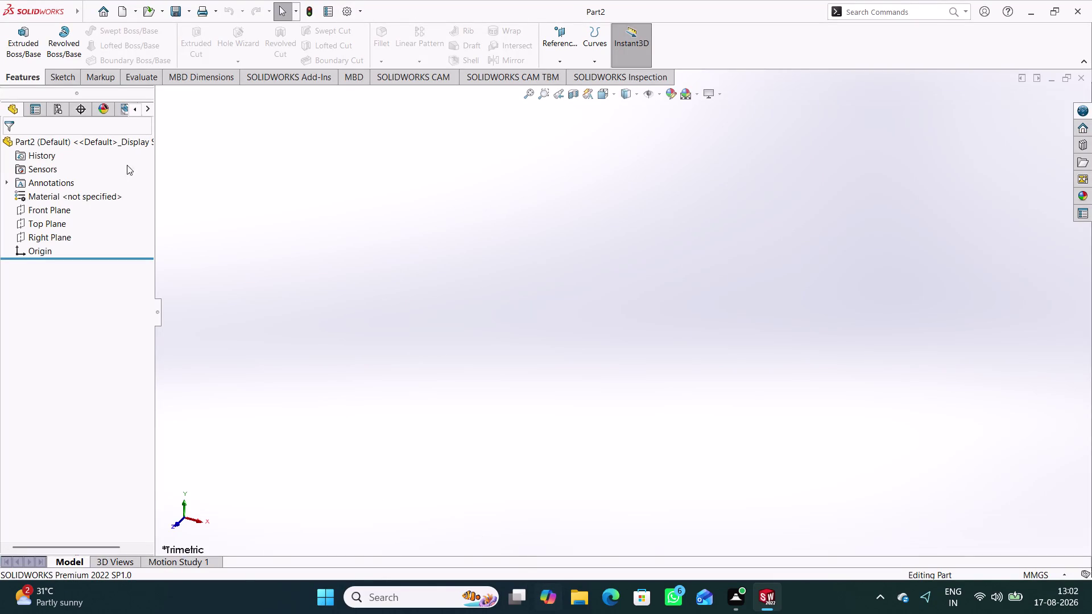
Open a sketch on the Front Plane with the Line tool, dismissing the low-memory warning.
click(65, 207)
click(73, 189)
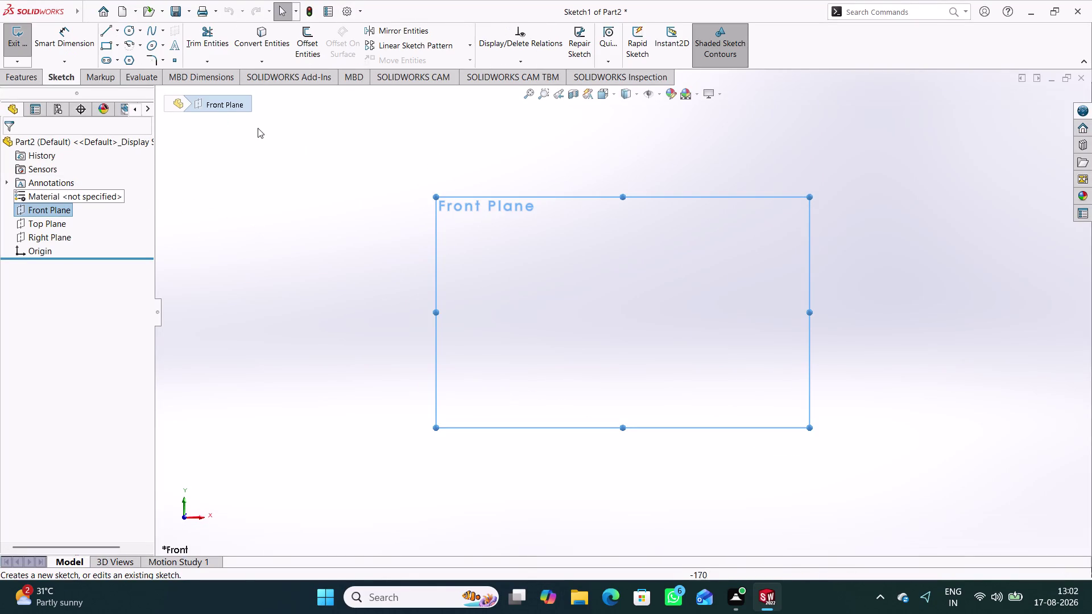
click(111, 29)
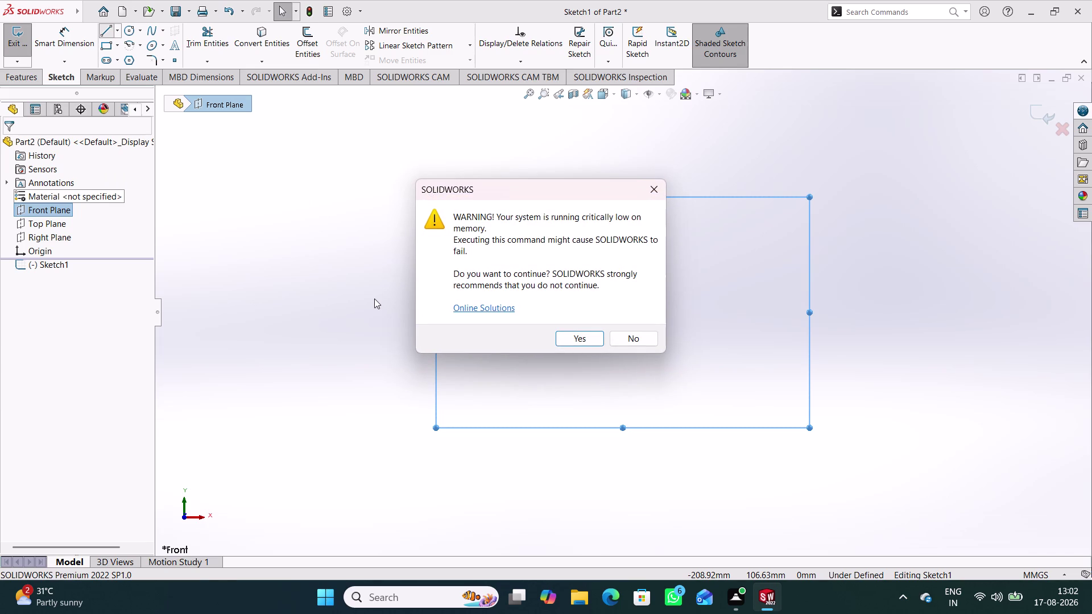
click(585, 342)
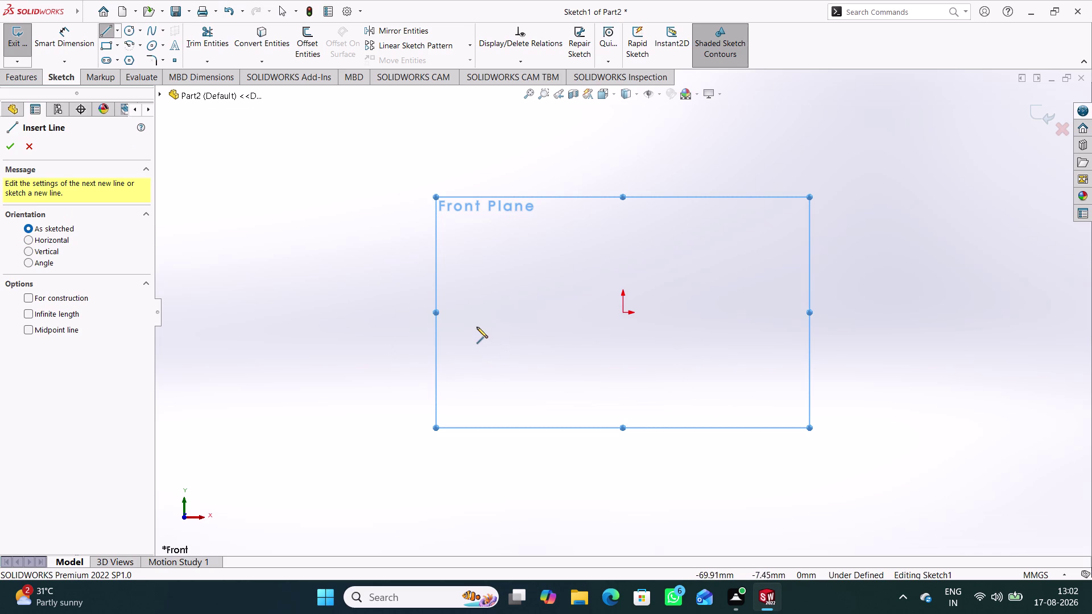
Draw a short horizontal base line left of the origin and a 180° cutout arc around it.
click(476, 311)
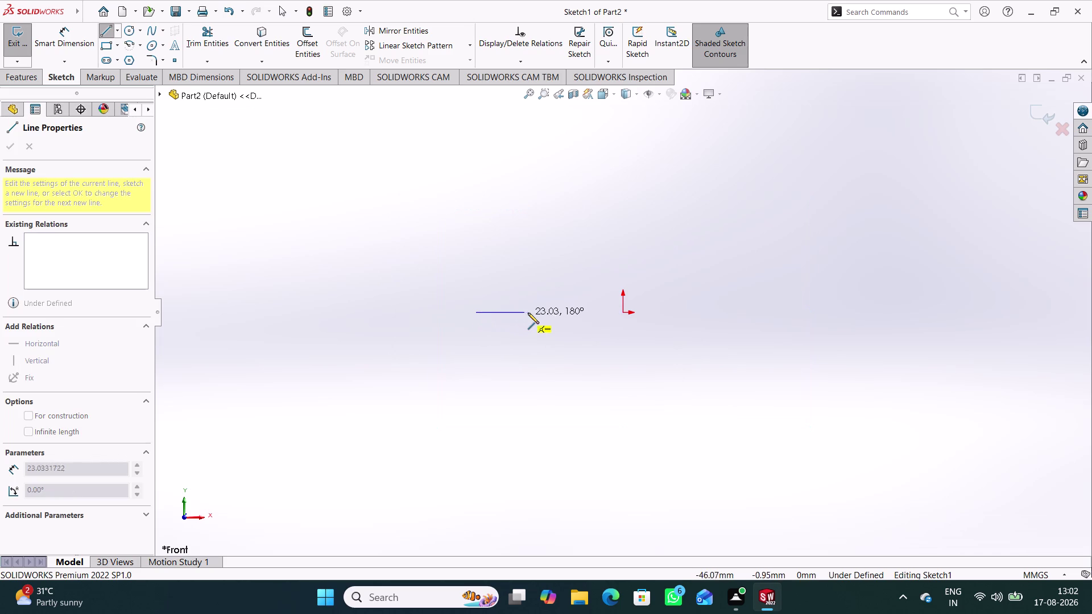
click(528, 313)
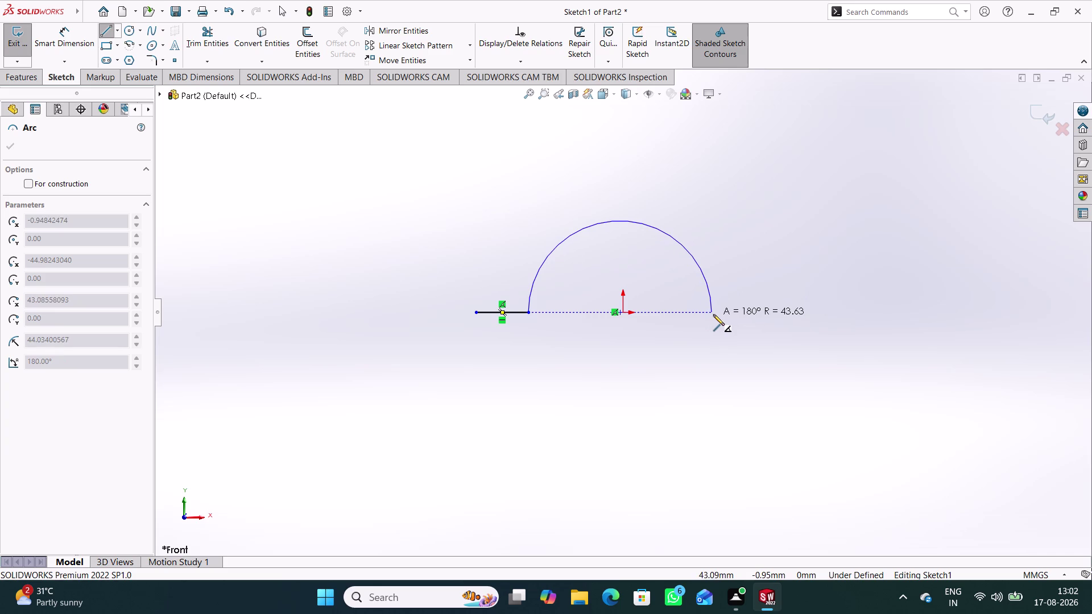
click(713, 314)
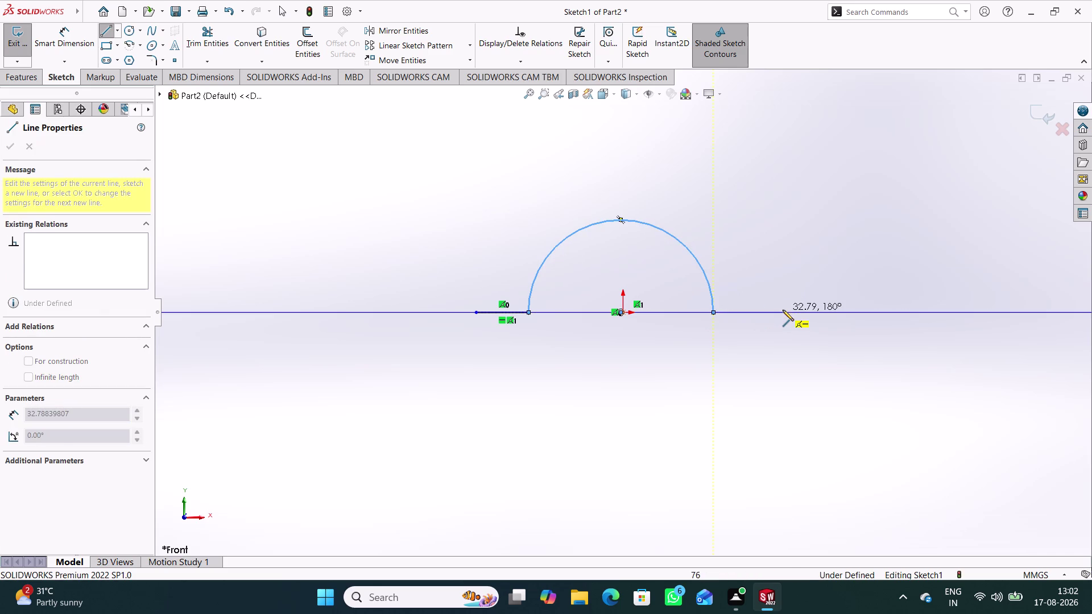
Draw the right base segment, two vertical steps, and the short top-right ledge.
click(783, 310)
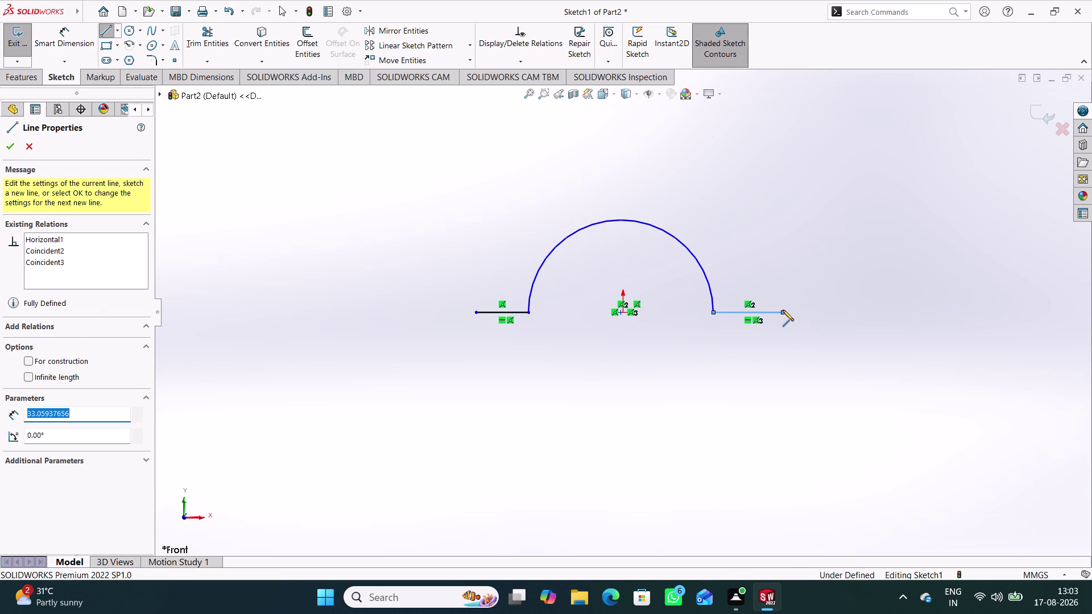
click(780, 233)
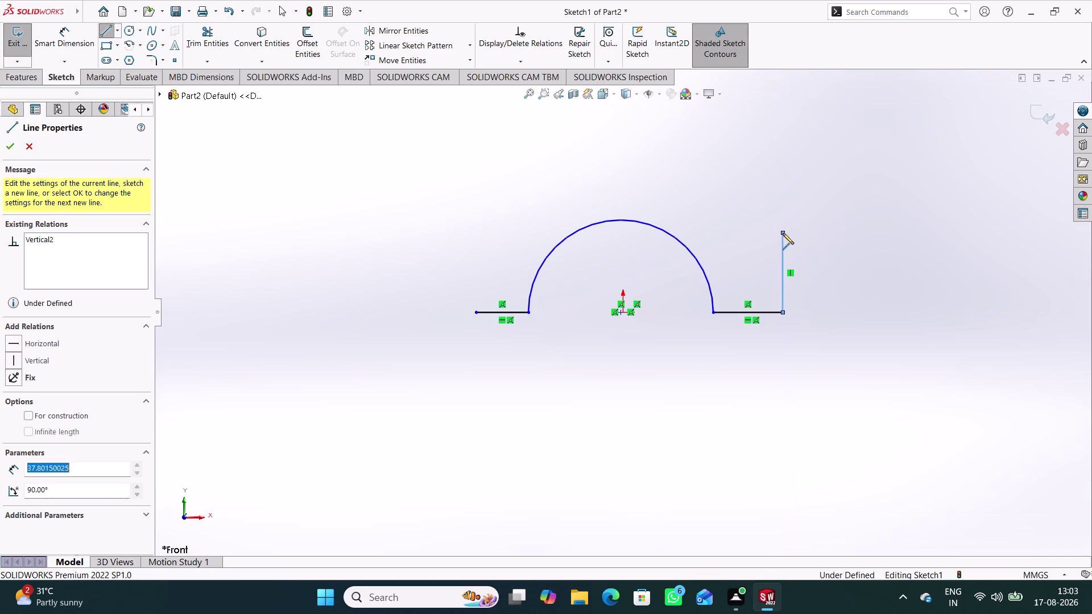
click(856, 234)
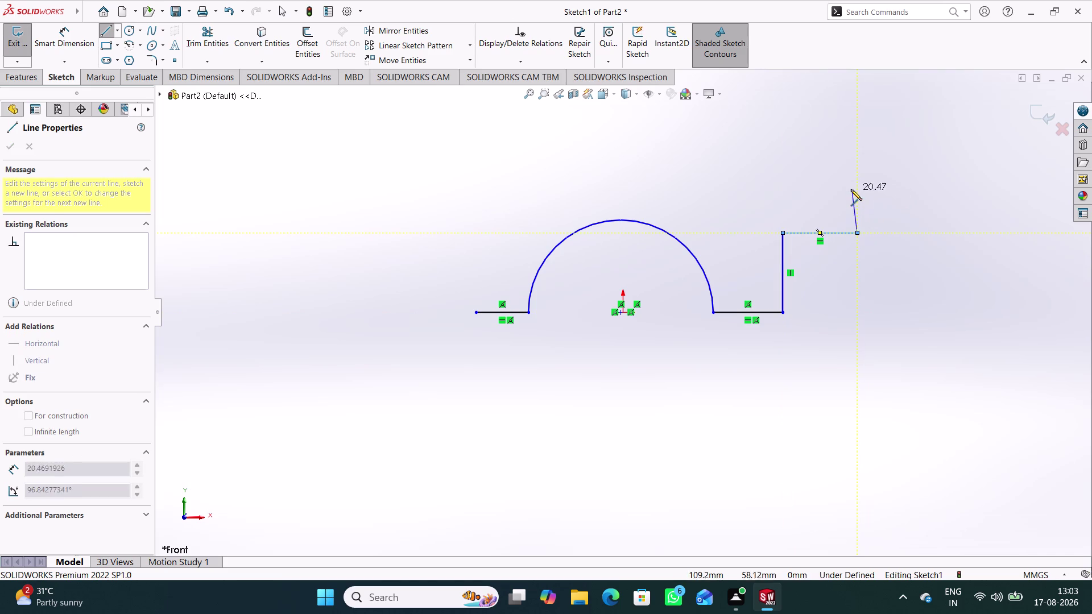
click(858, 178)
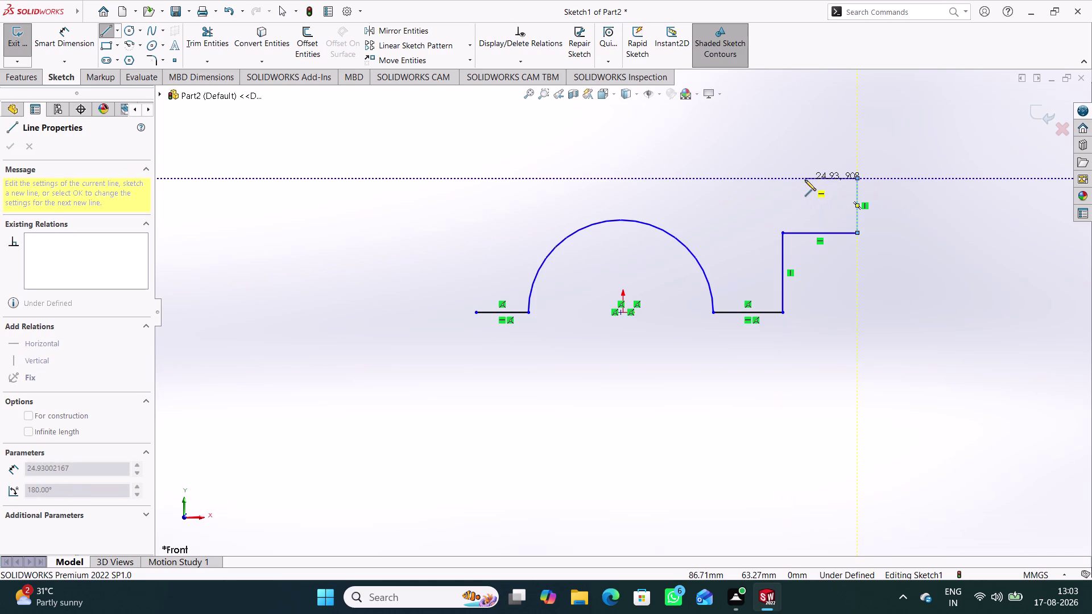
click(805, 180)
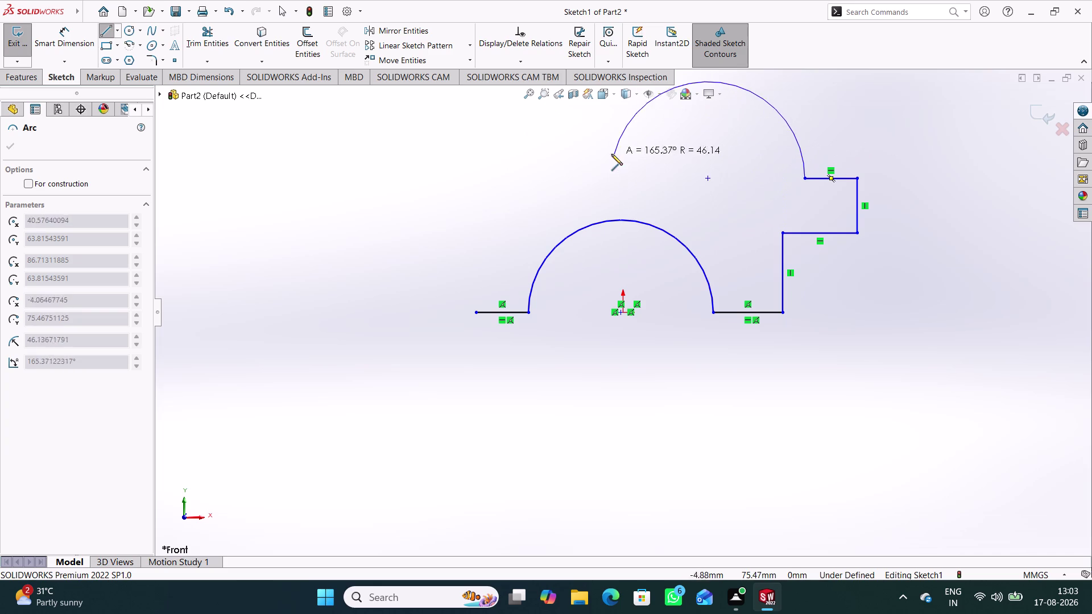
End the right chain, discard the stray arc, and restart lines at the left base endpoint.
right_click(447, 154)
click(480, 161)
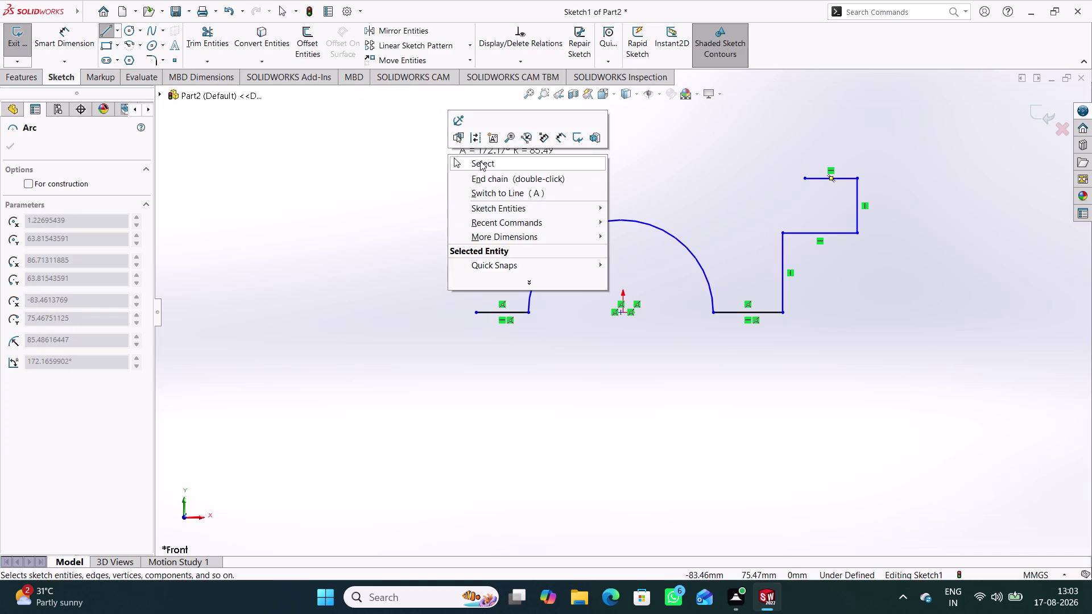
click(104, 32)
click(477, 314)
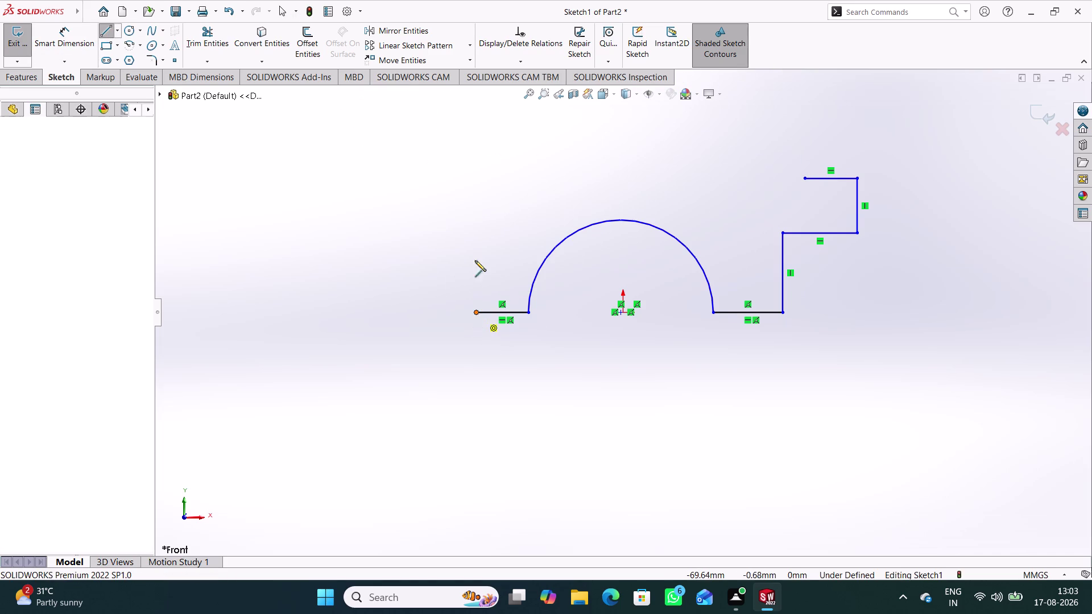
Draw the left stepped chain: vertical, leftward, vertical, and a short top-left ledge.
click(476, 231)
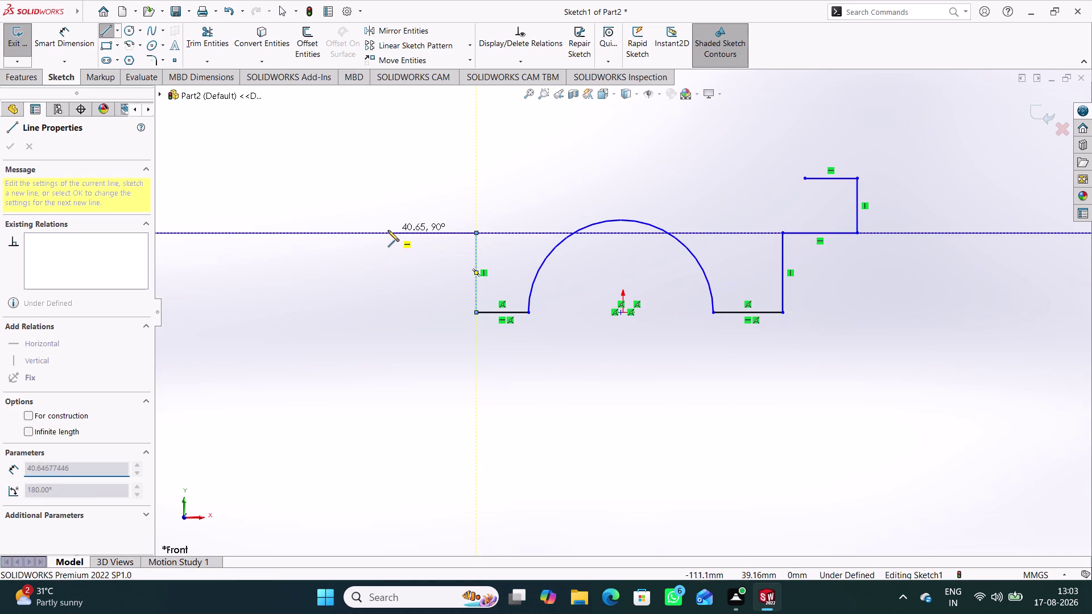
click(382, 230)
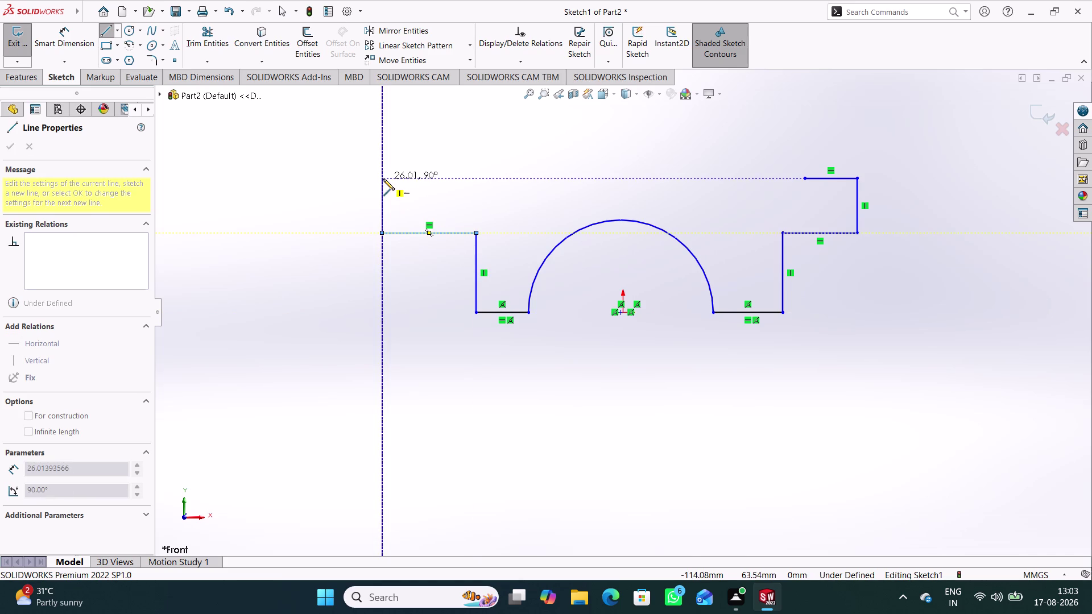
click(383, 179)
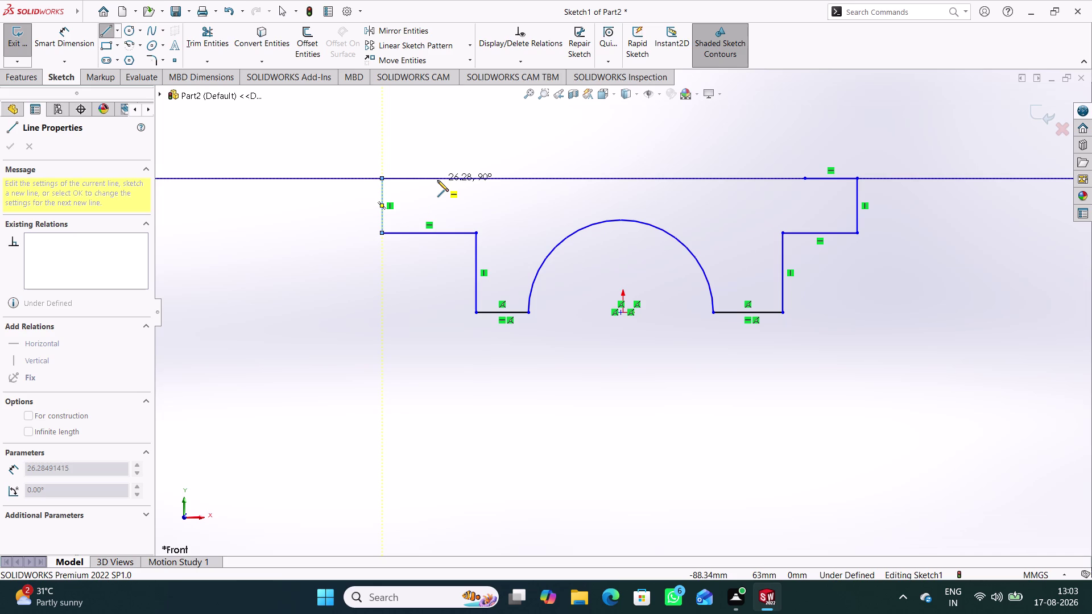
click(437, 180)
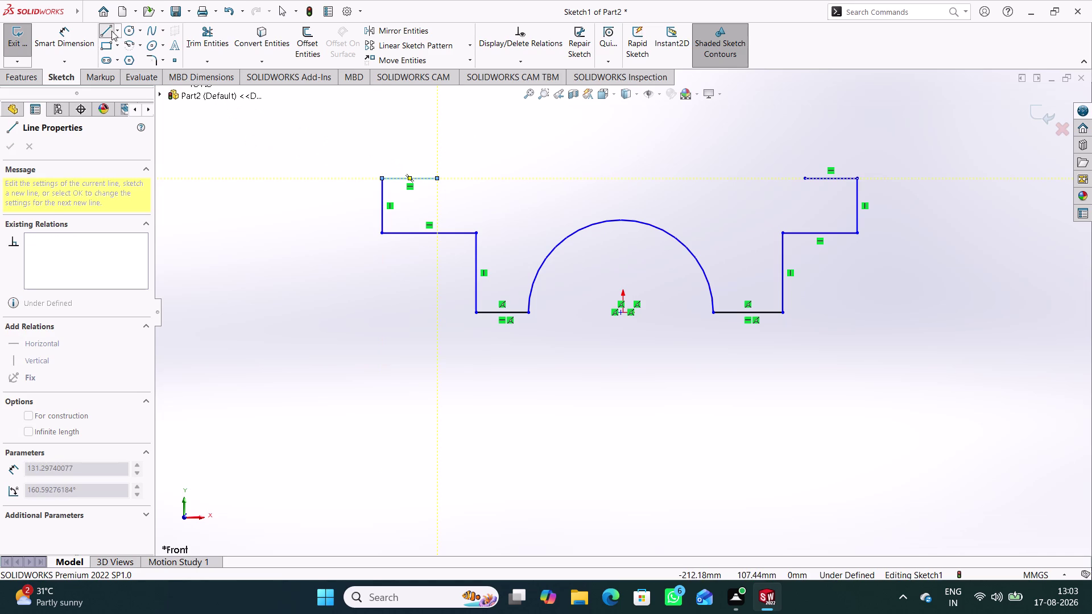
click(106, 30)
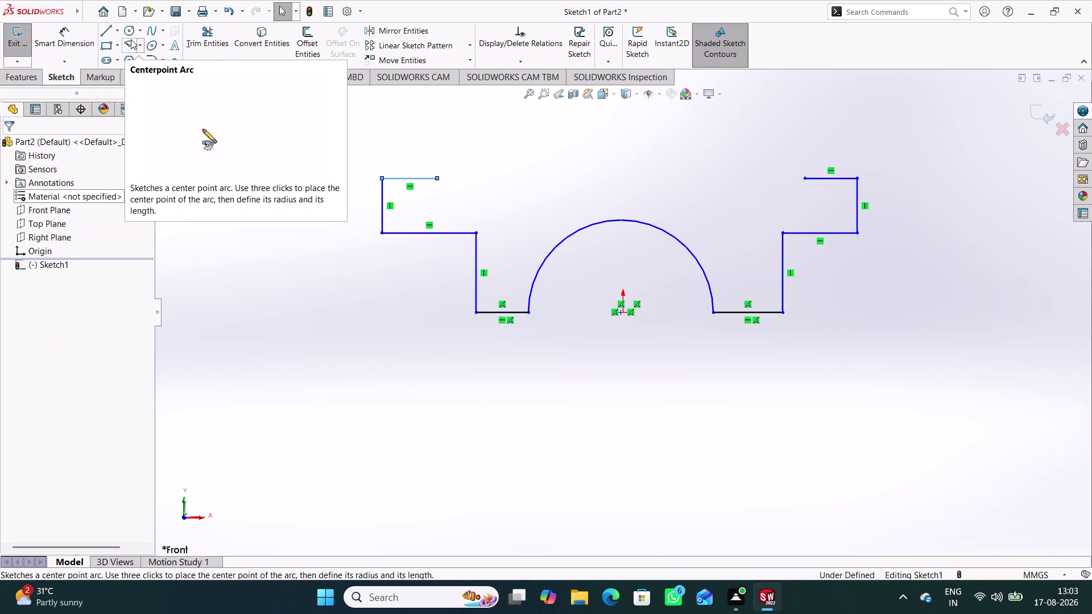
click(131, 40)
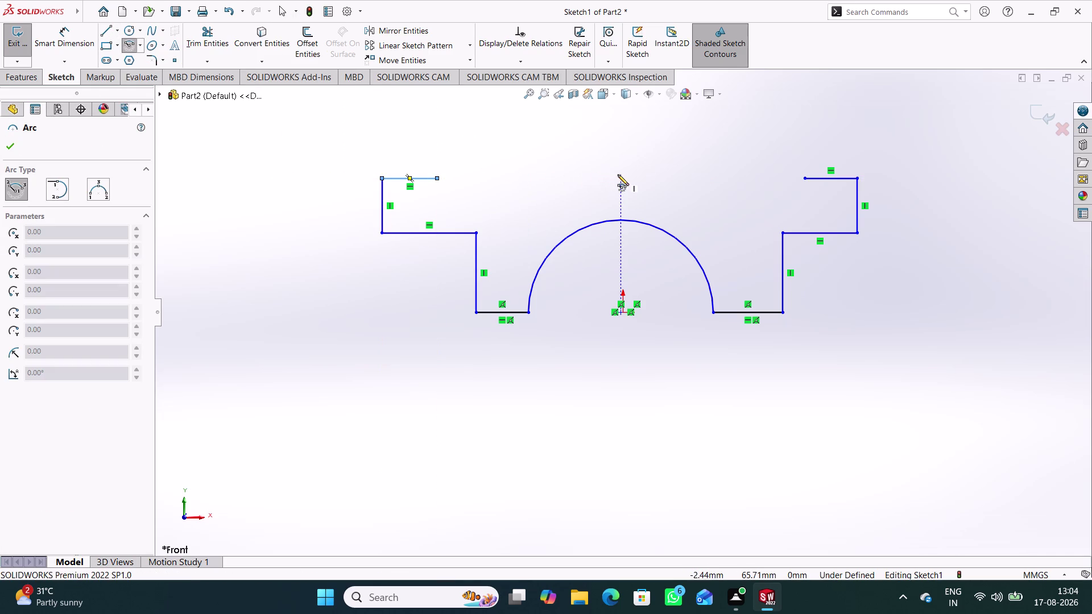
click(619, 175)
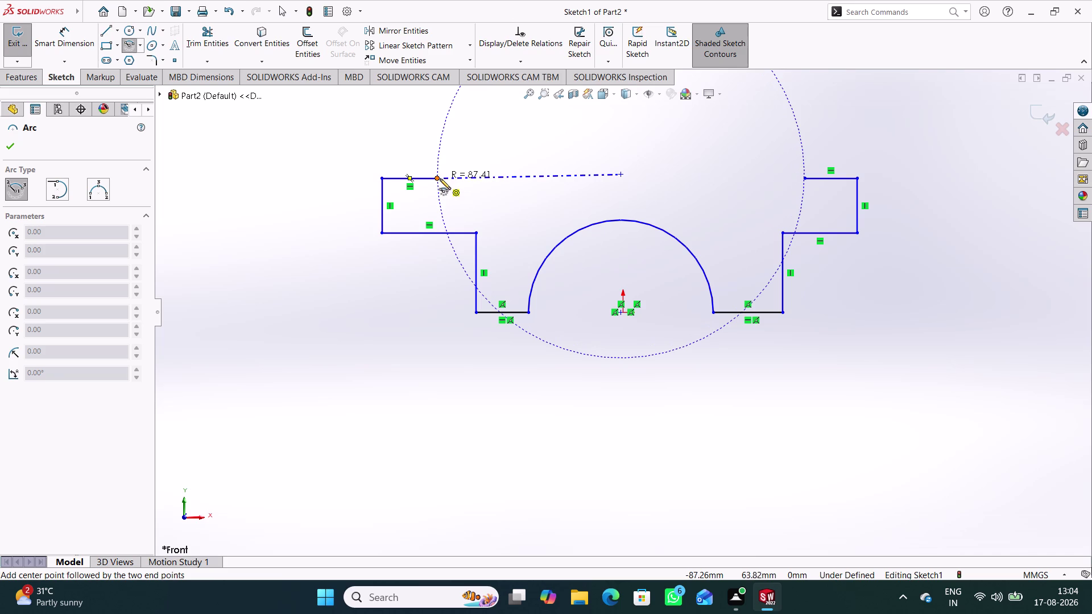
click(440, 179)
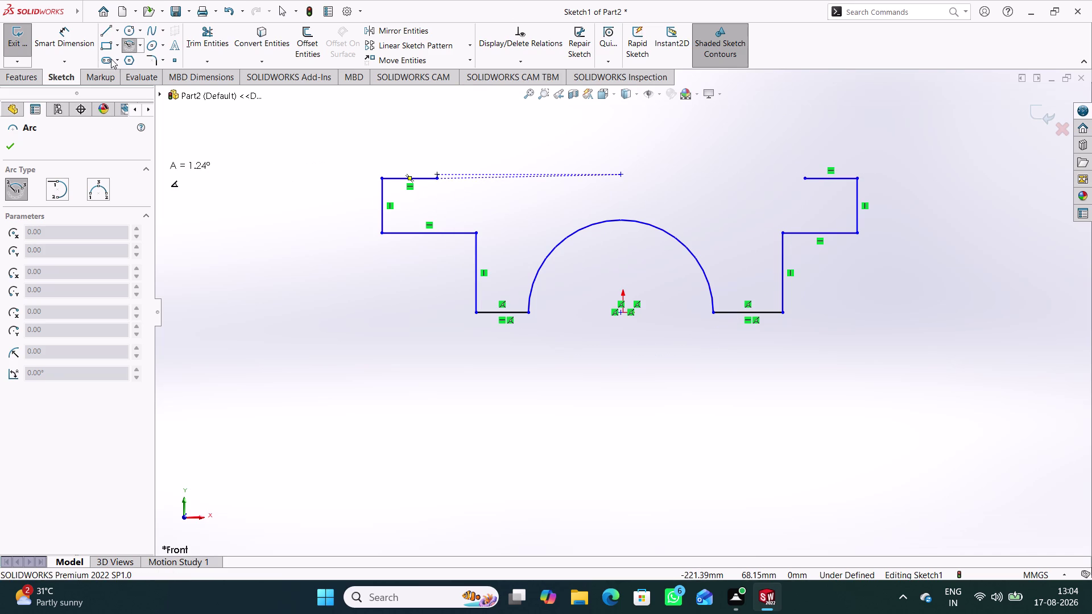
click(136, 46)
click(319, 206)
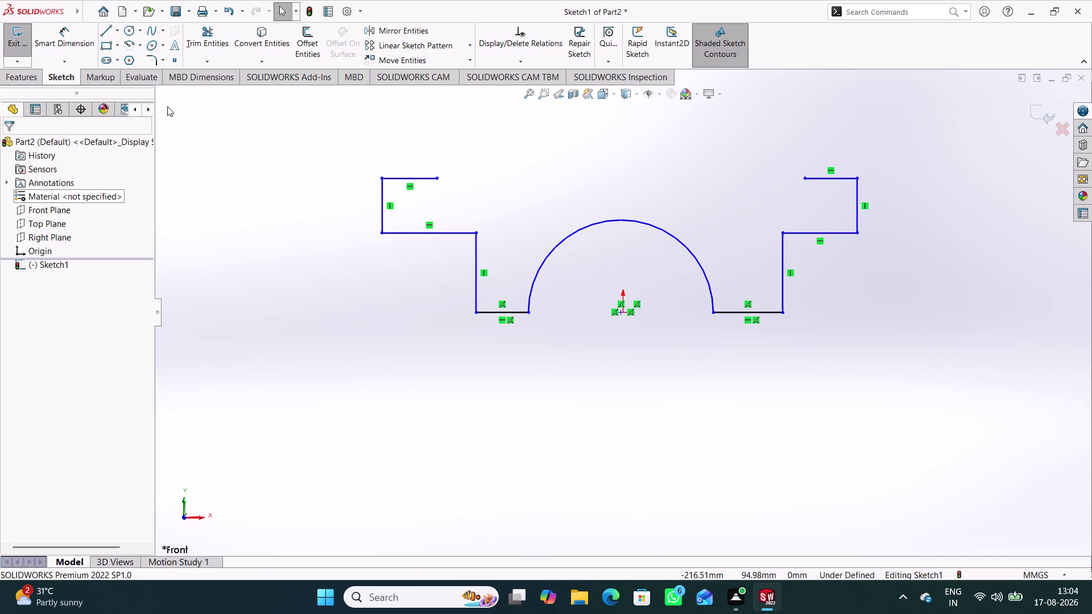
click(136, 46)
click(147, 91)
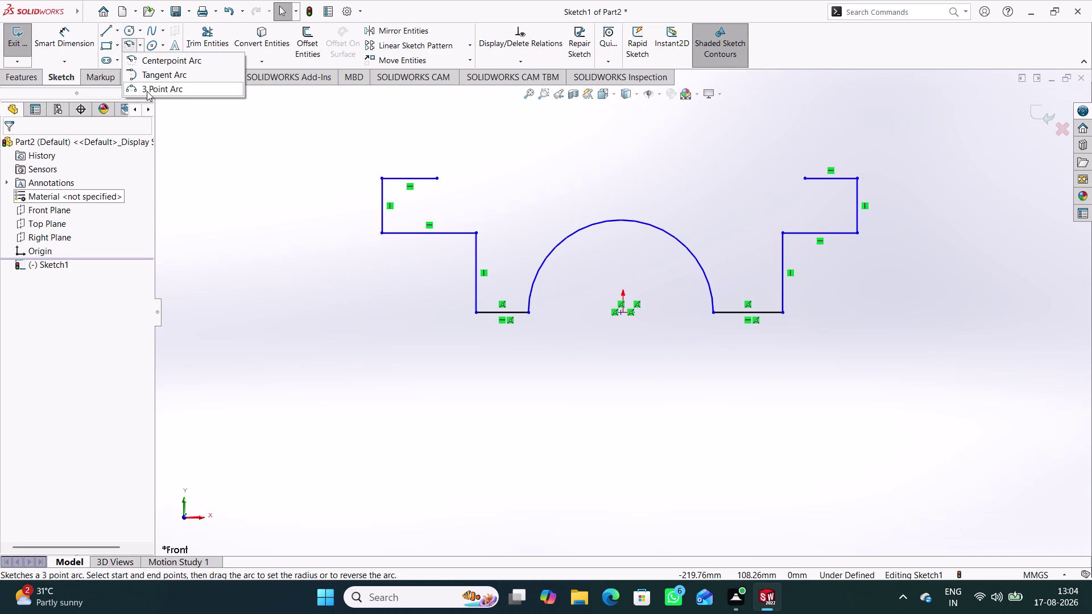
Draw a three-point arch from the top-left to the top-right ledge above the cutout, then exit the arc tool.
click(436, 176)
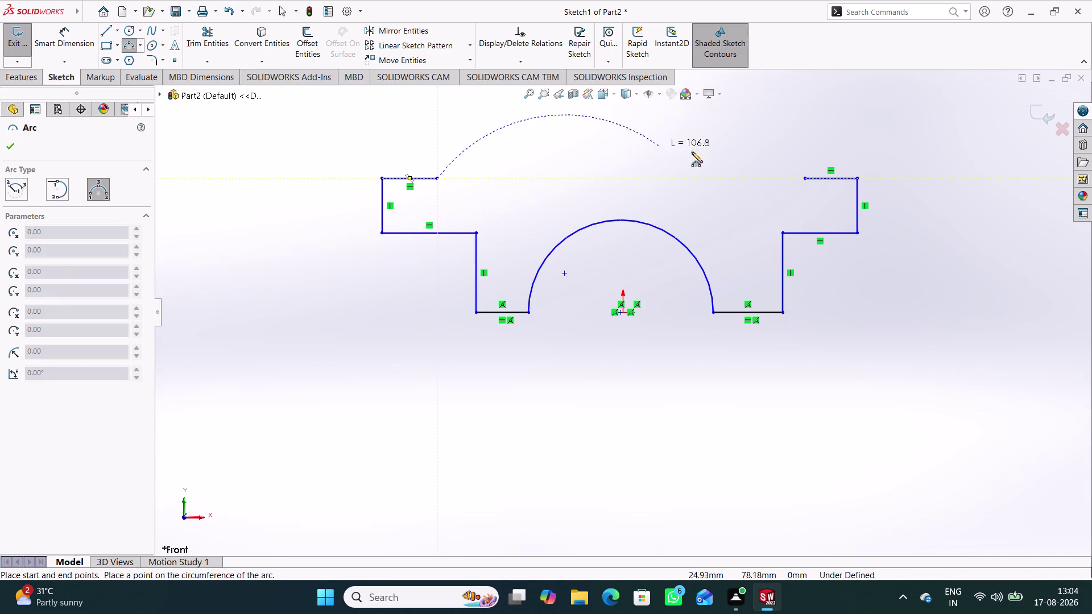
click(803, 178)
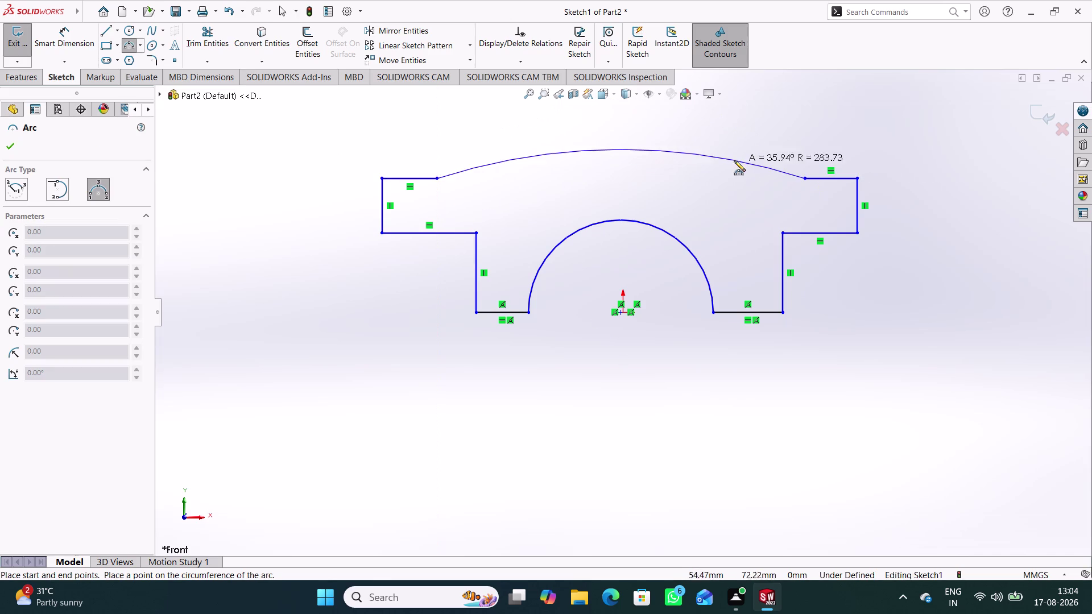
click(610, 134)
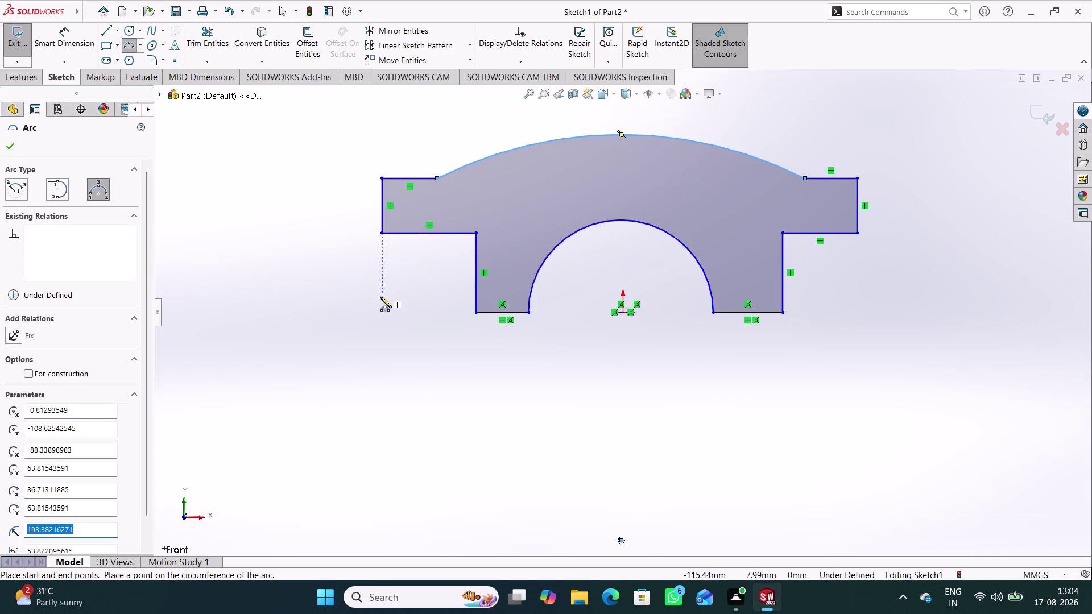
right_click(315, 258)
click(355, 269)
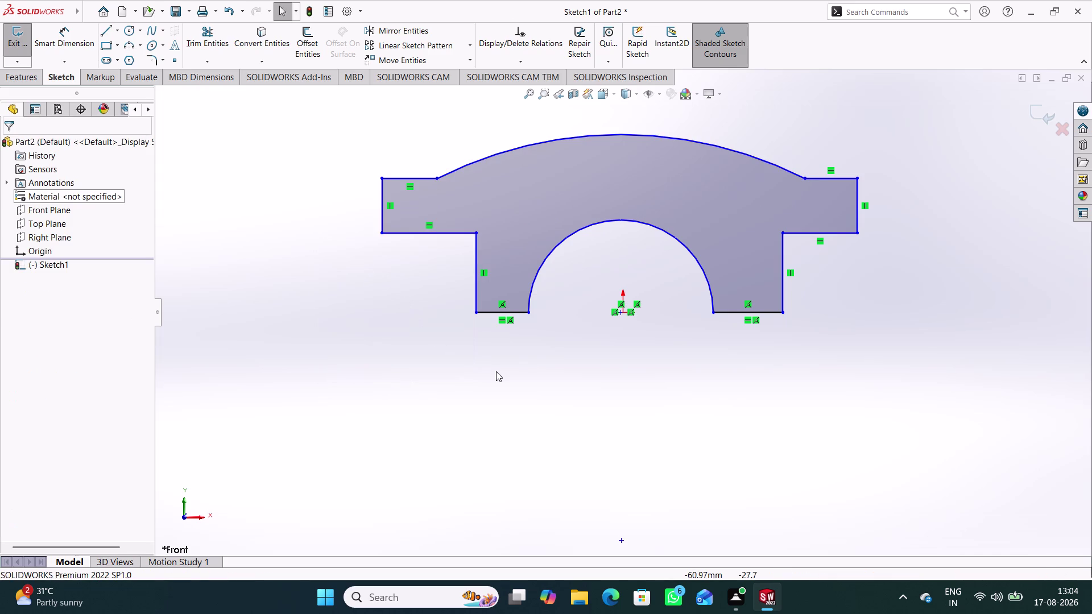